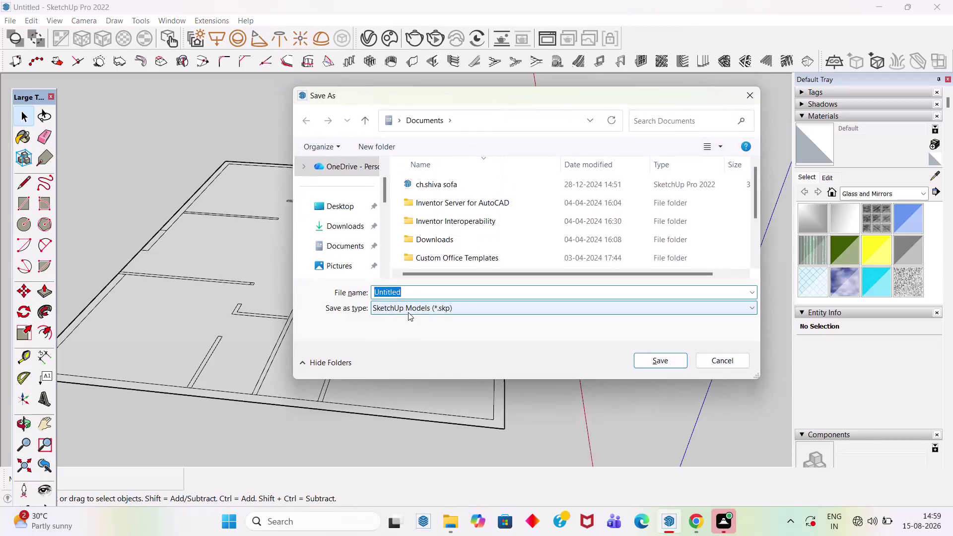
Browse to the tryfuji folder on the Desktop in the Save As dialog.
scroll(down, 3)
scroll(up, 3)
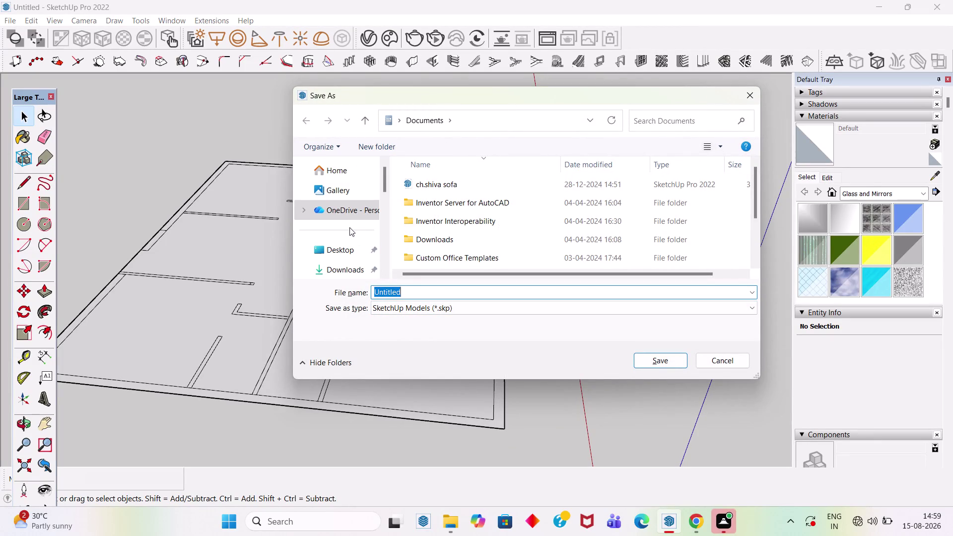
scroll(up, 3)
click(349, 252)
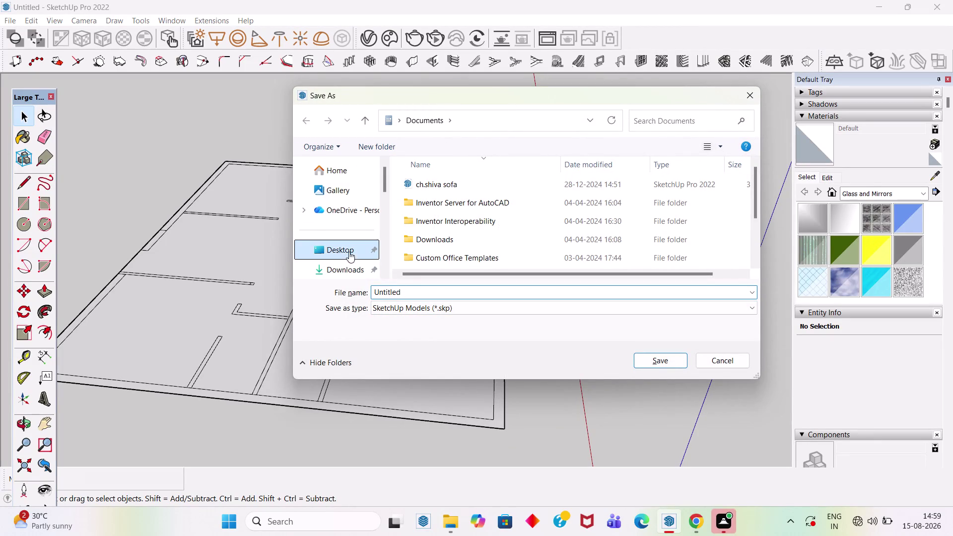
double_click(573, 228)
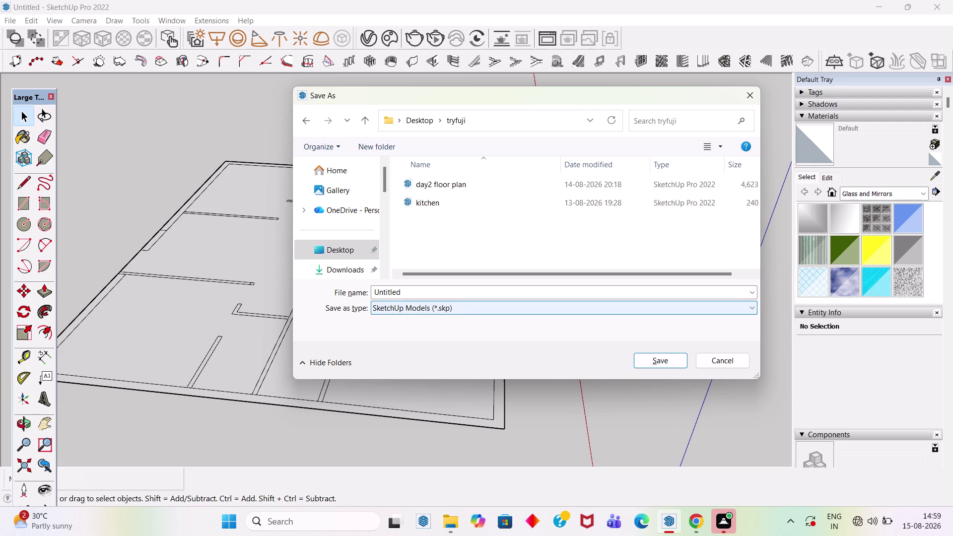
Name the file 'ARCH PLANS' and save the model.
click(408, 293)
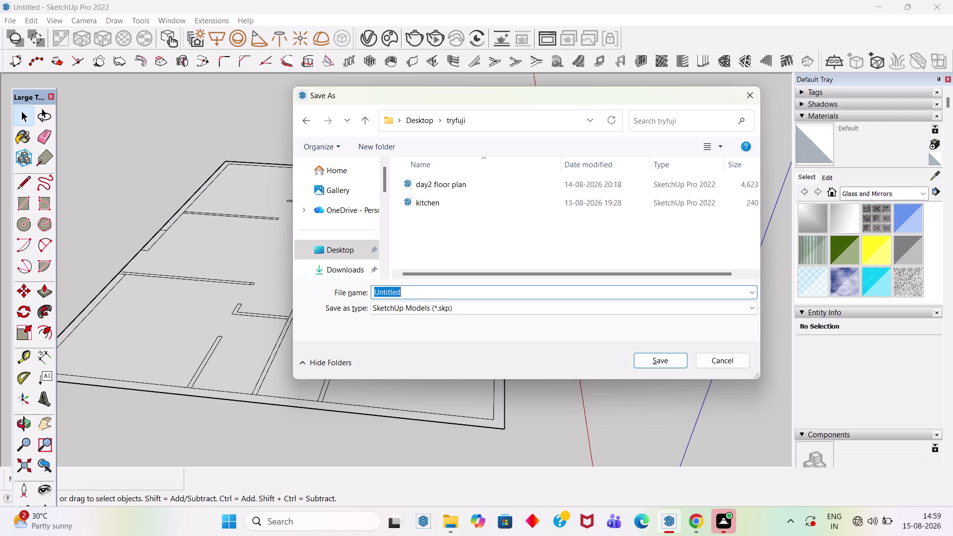
text(arch)
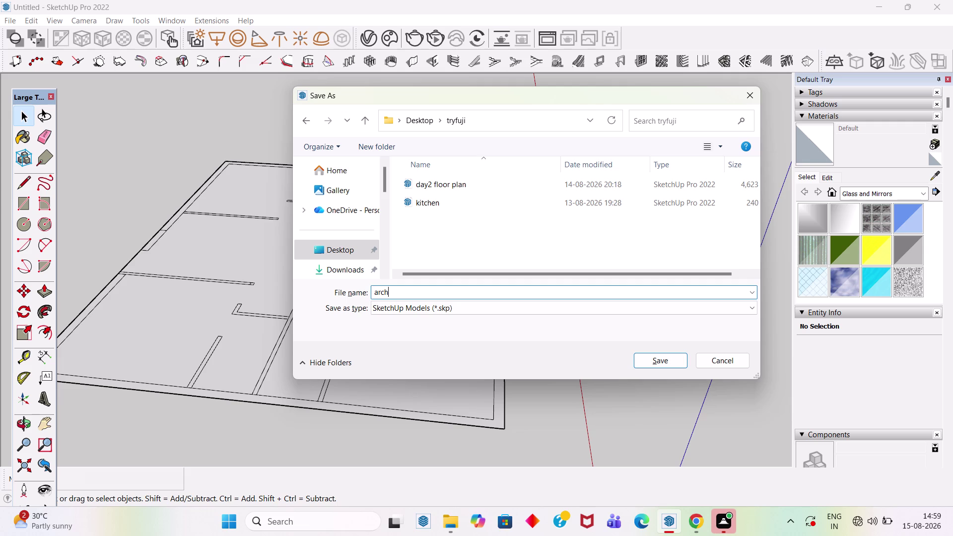
key(BackSpace)
key(BackSpace)
key(BackSpace)
text(ARCH)
key(space)
text(PLANS)
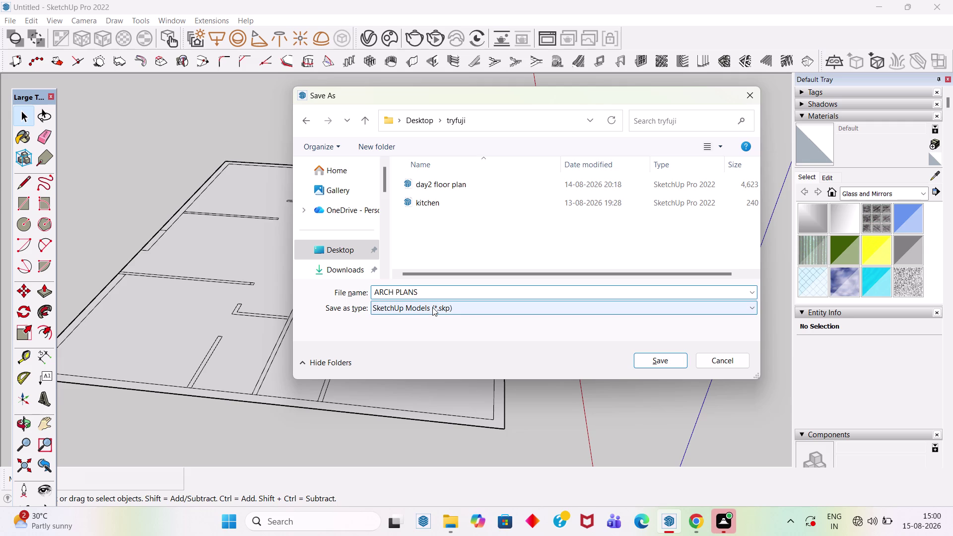
key(space)
key(d)
key(a)
text(y)
text(3)
key(BackSpace)
key(BackSpace)
key(BackSpace)
key(BackSpace)
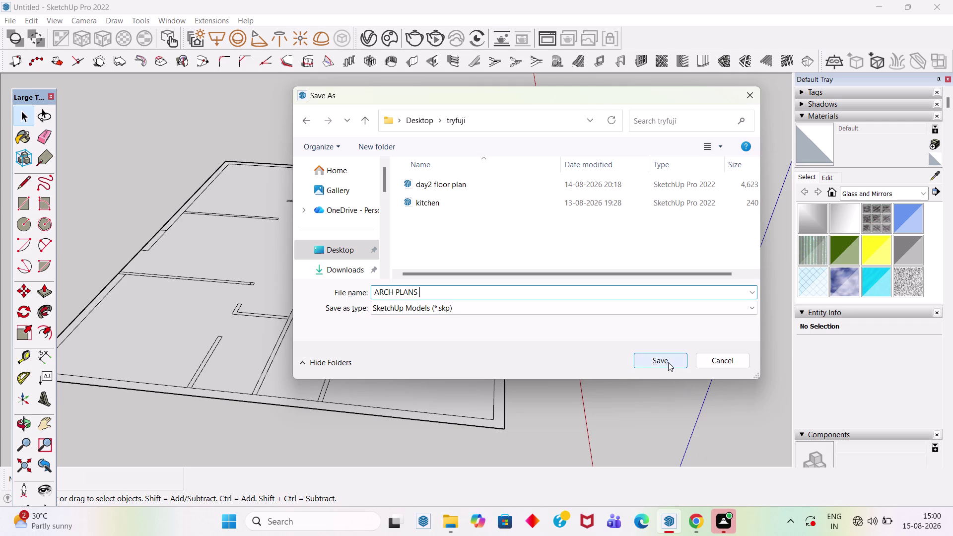
click(668, 363)
scroll(down, 3)
scroll(up, 3)
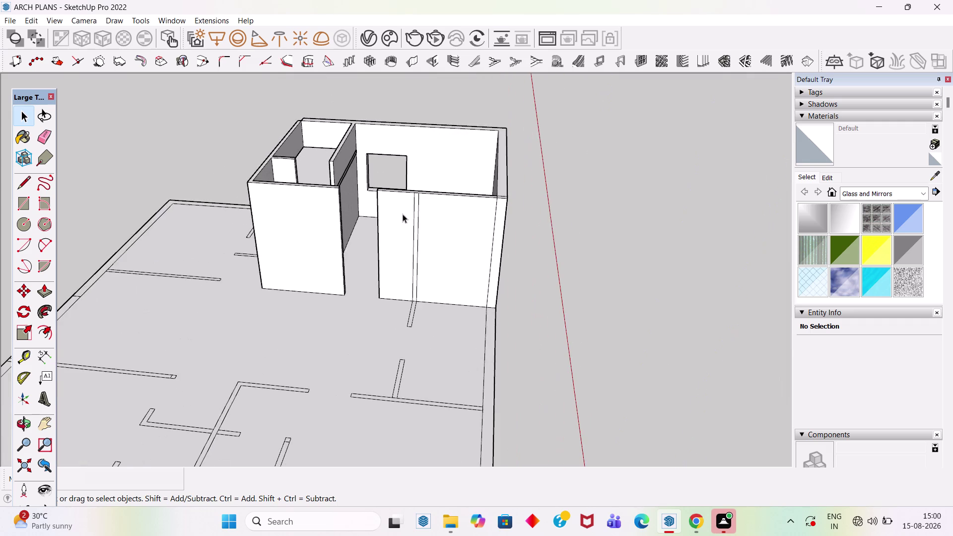
scroll(down, 3)
click(490, 277)
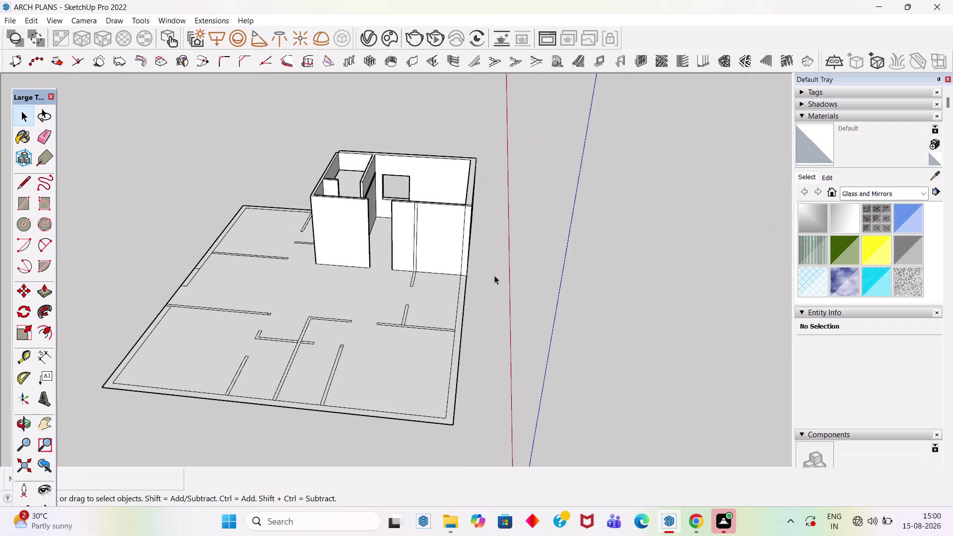
scroll(up, 3)
scroll(down, 3)
middle_drag(421, 304, 520, 256)
scroll(up, 3)
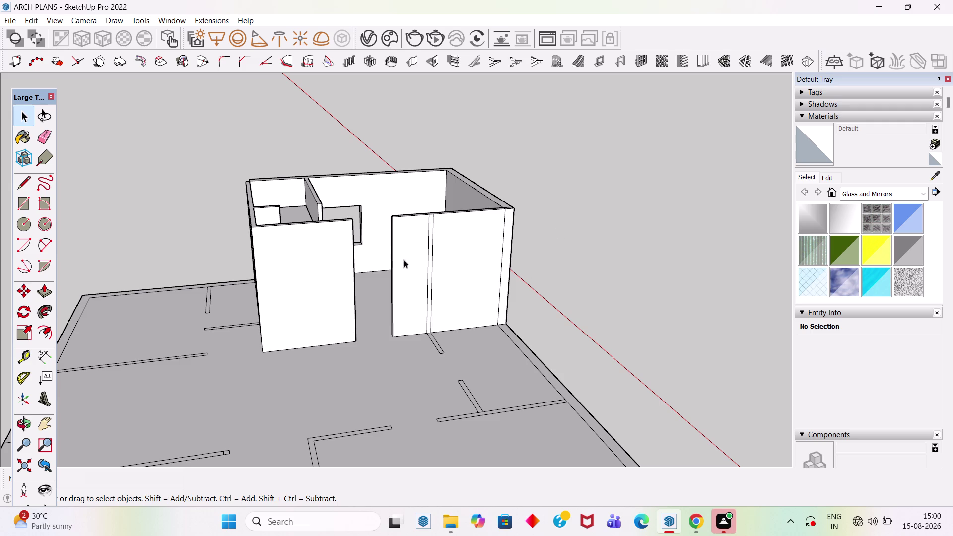
scroll(up, 3)
scroll(up, 3)
scroll(up, 3)
scroll(up, 3)
scroll(down, 3)
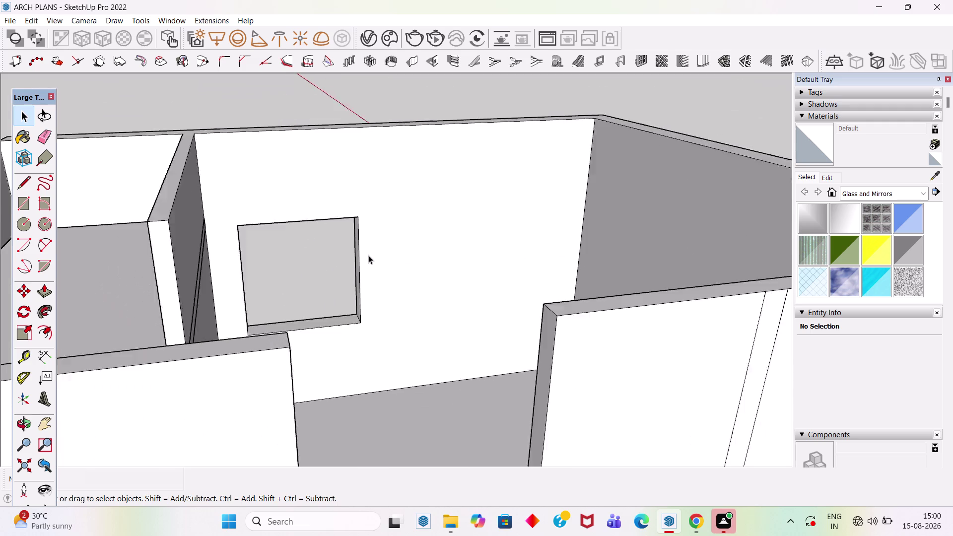
scroll(down, 3)
scroll(up, 3)
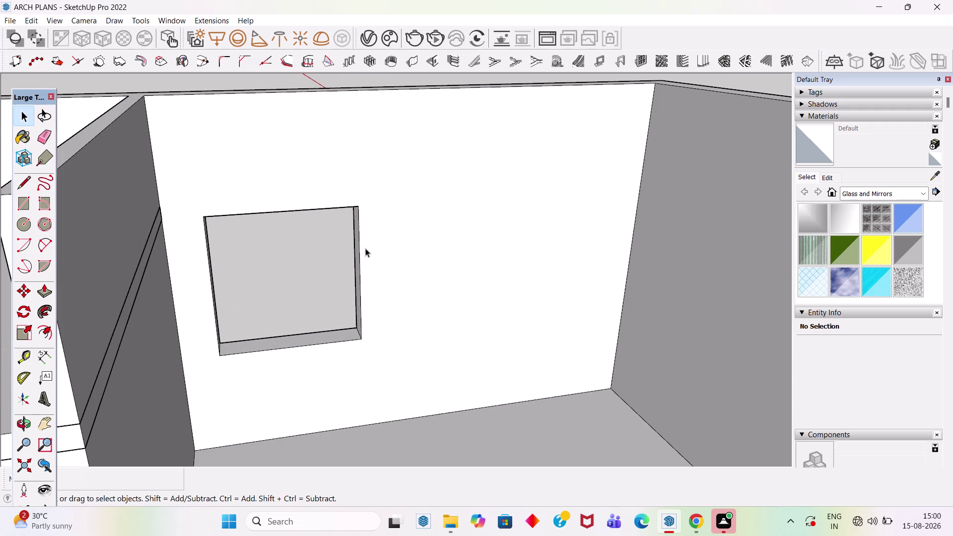
scroll(down, 3)
middle_drag(478, 237, 84, 257)
scroll(up, 3)
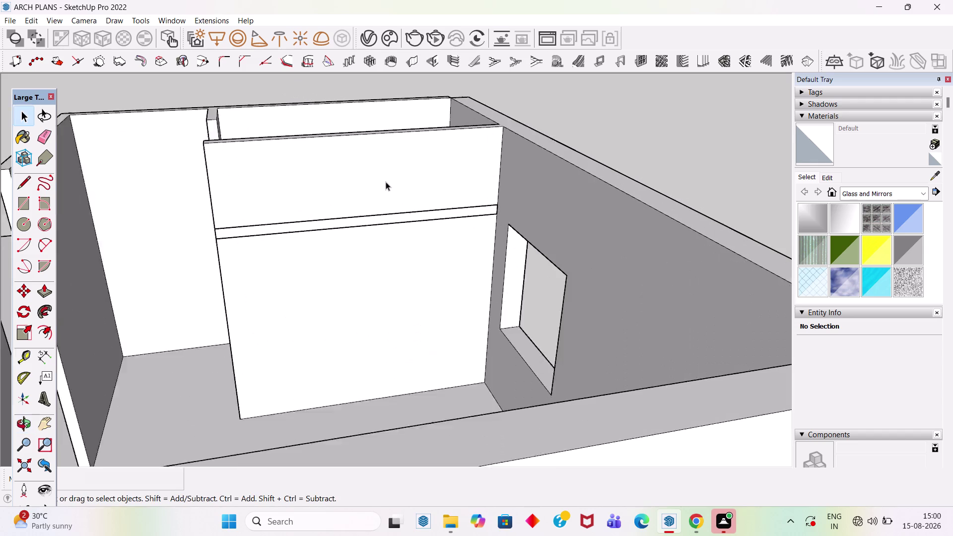
scroll(up, 3)
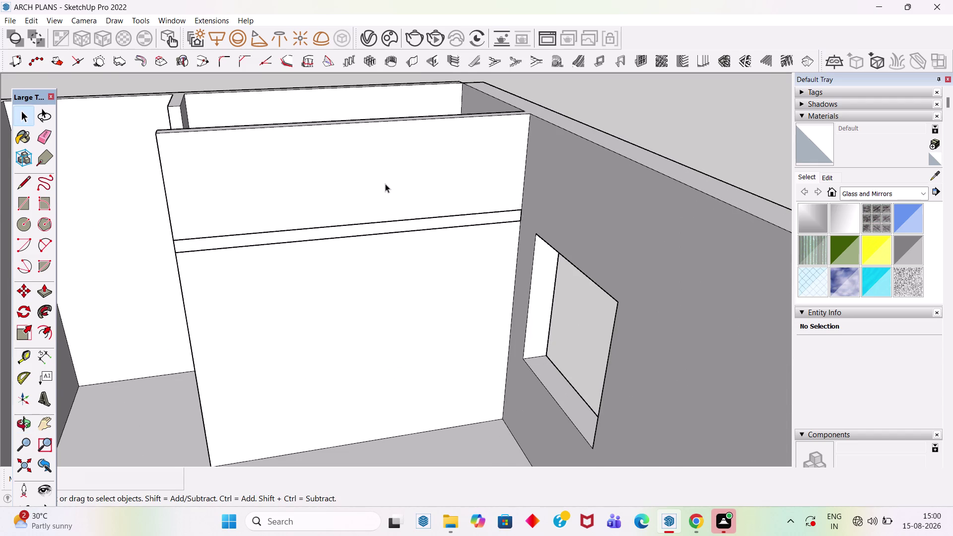
scroll(down, 3)
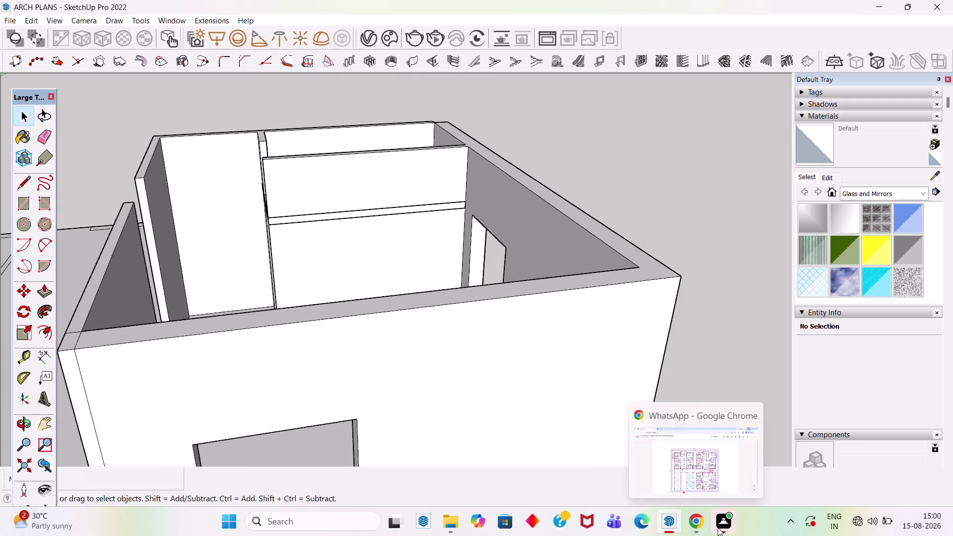
click(721, 526)
drag(517, 279, 519, 96)
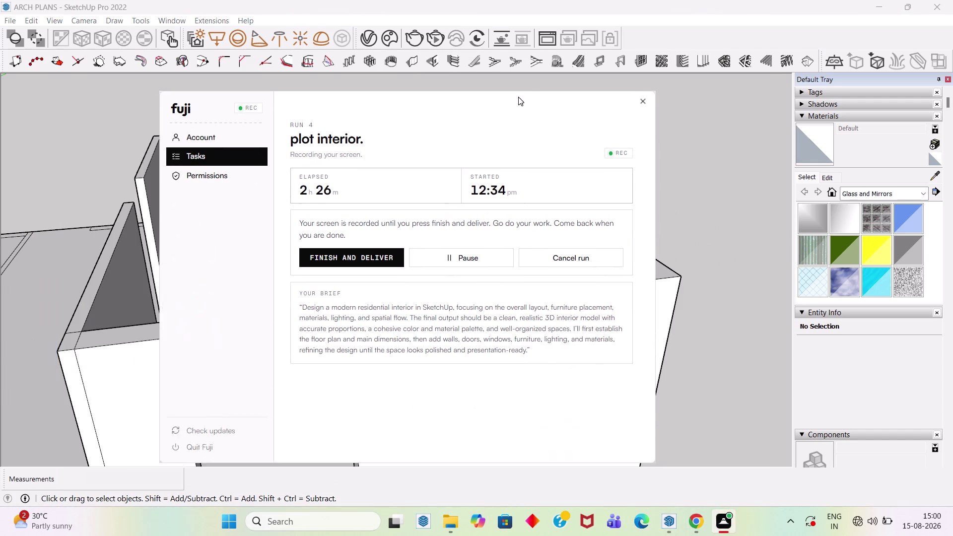
drag(519, 97, 495, 77)
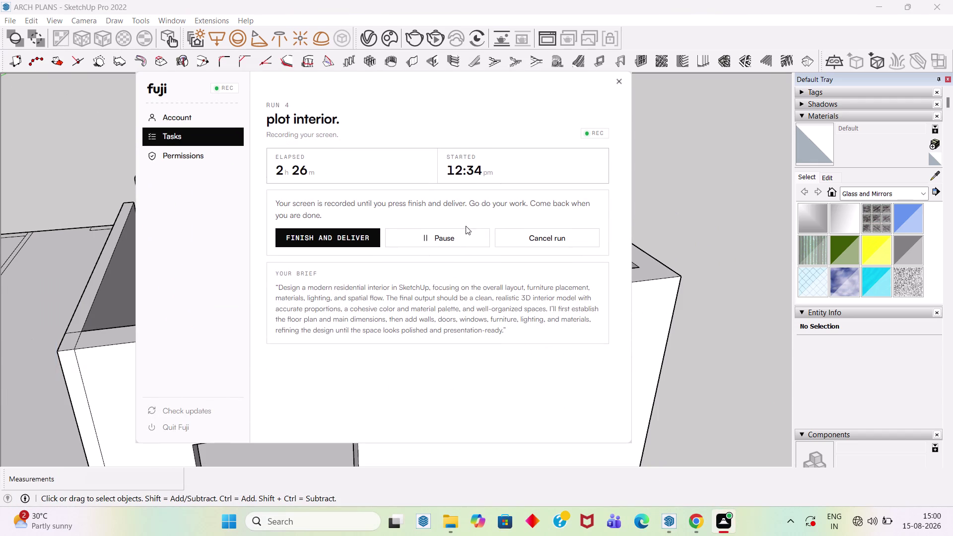